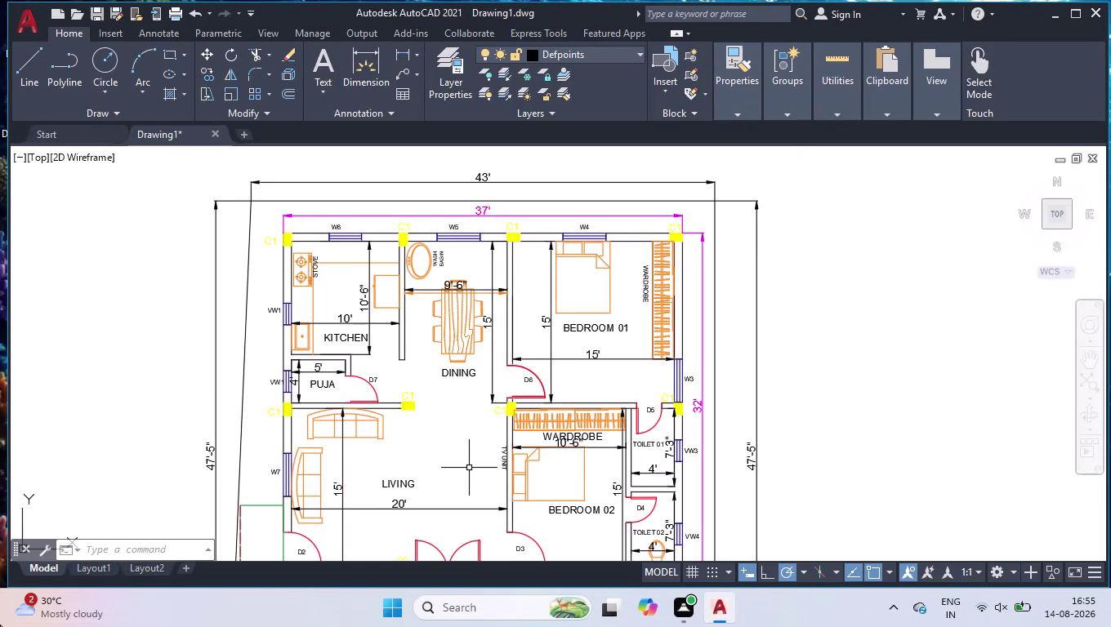
Rotate the BEDROOM 01 WARDROBE label 90° about its lower end so it reads bottom to top.
scroll(up, 3)
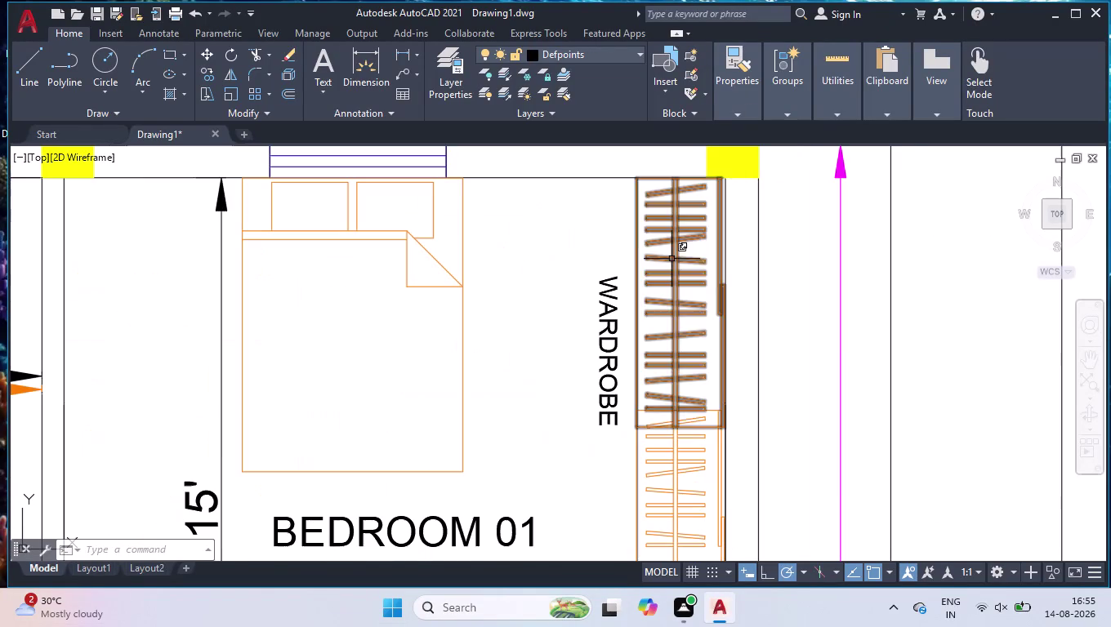
click(629, 255)
click(585, 323)
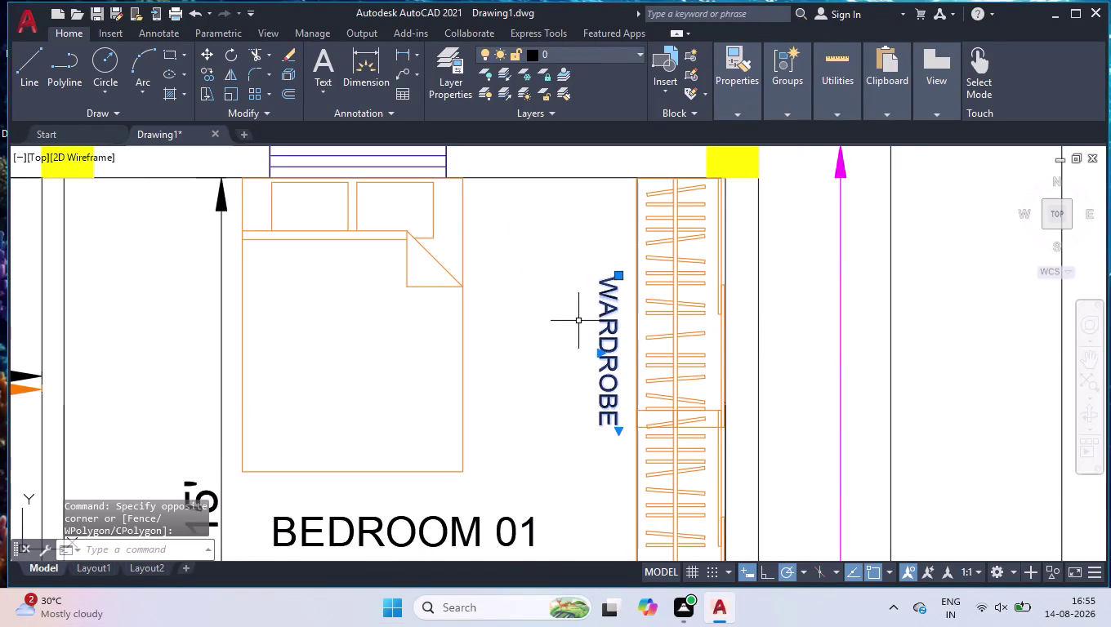
text(RO)
key(Return)
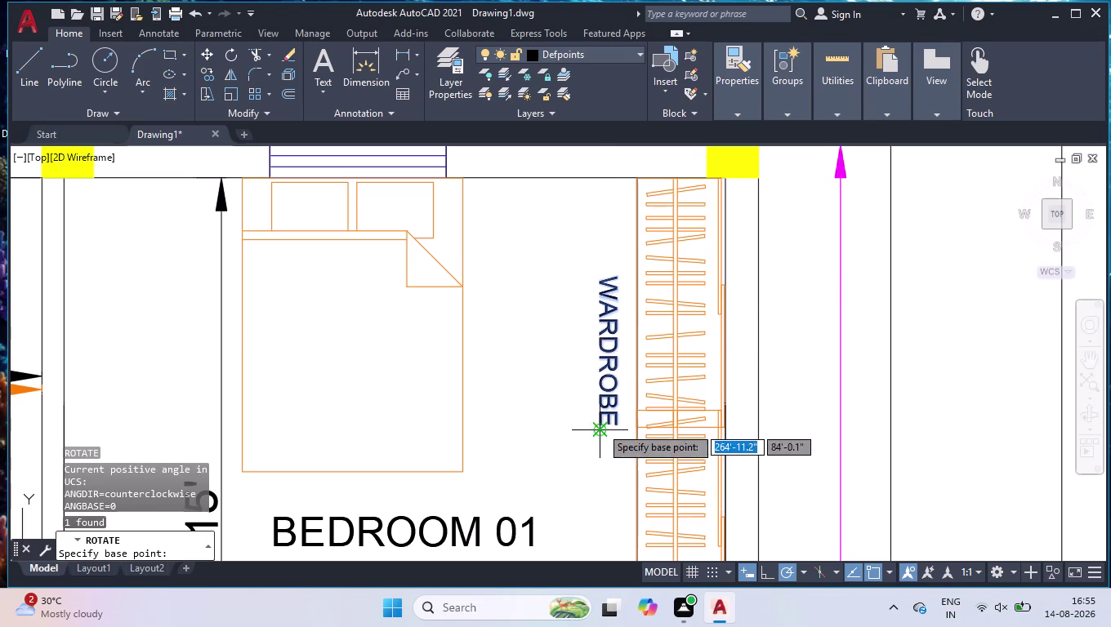
click(596, 428)
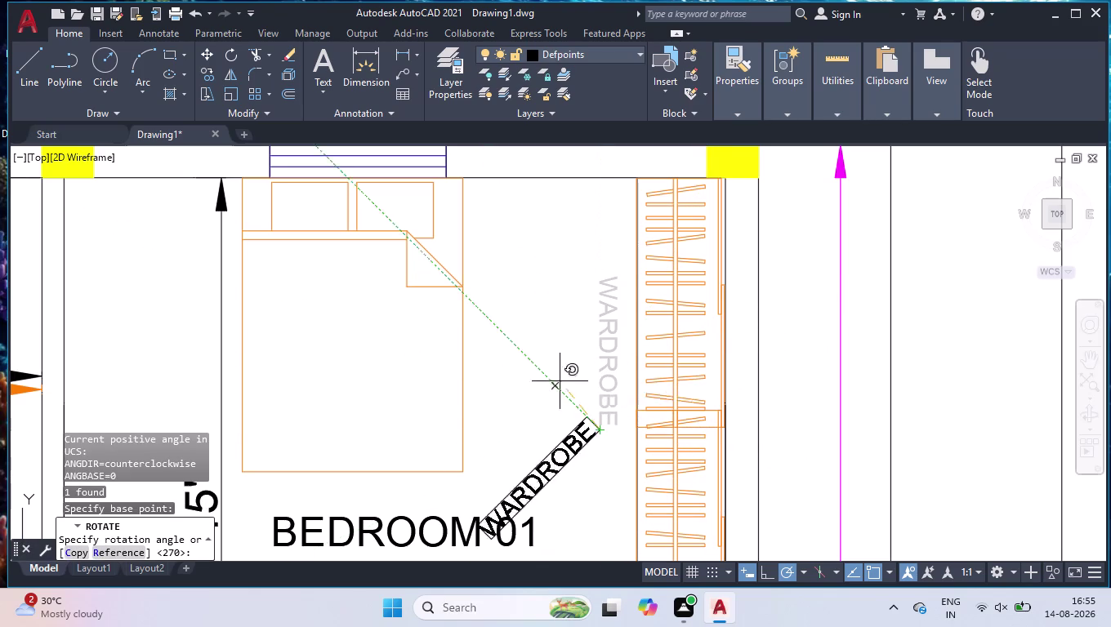
click(458, 425)
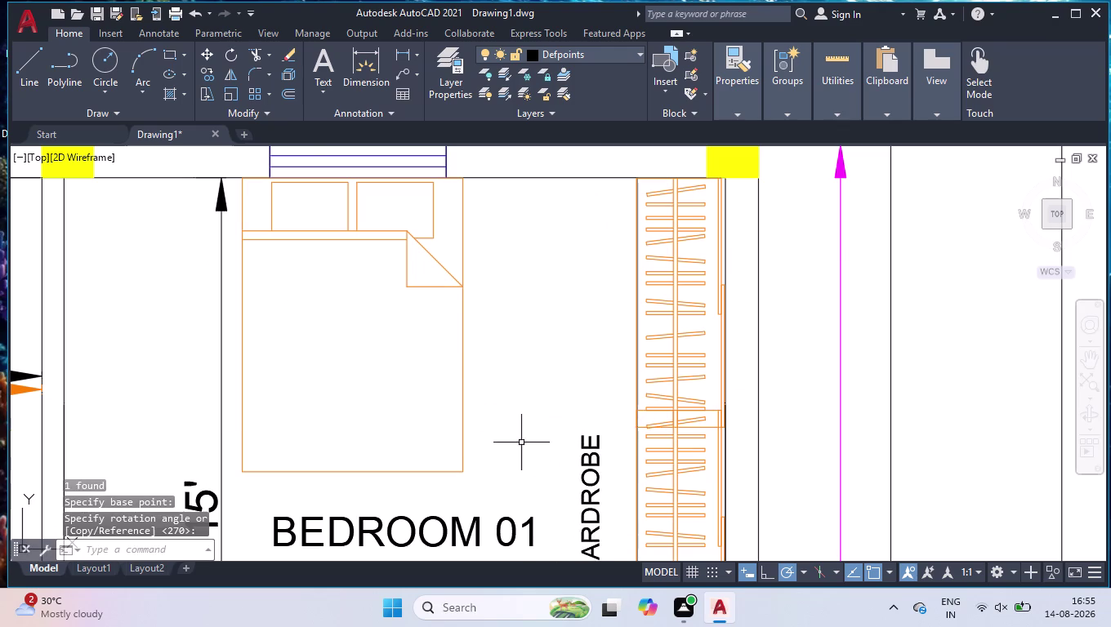
Move the vertical WARDROBE label up beside the BEDROOM 01 wardrobe.
click(593, 483)
scroll(down, 3)
scroll(up, 3)
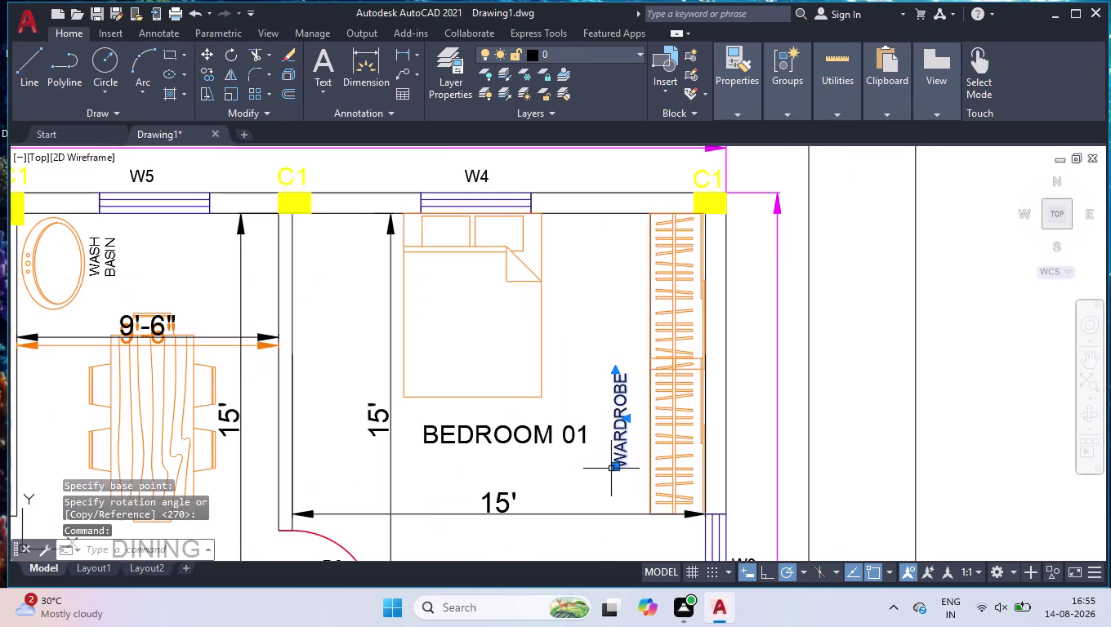
drag(614, 468, 615, 457)
scroll(down, 3)
scroll(up, 3)
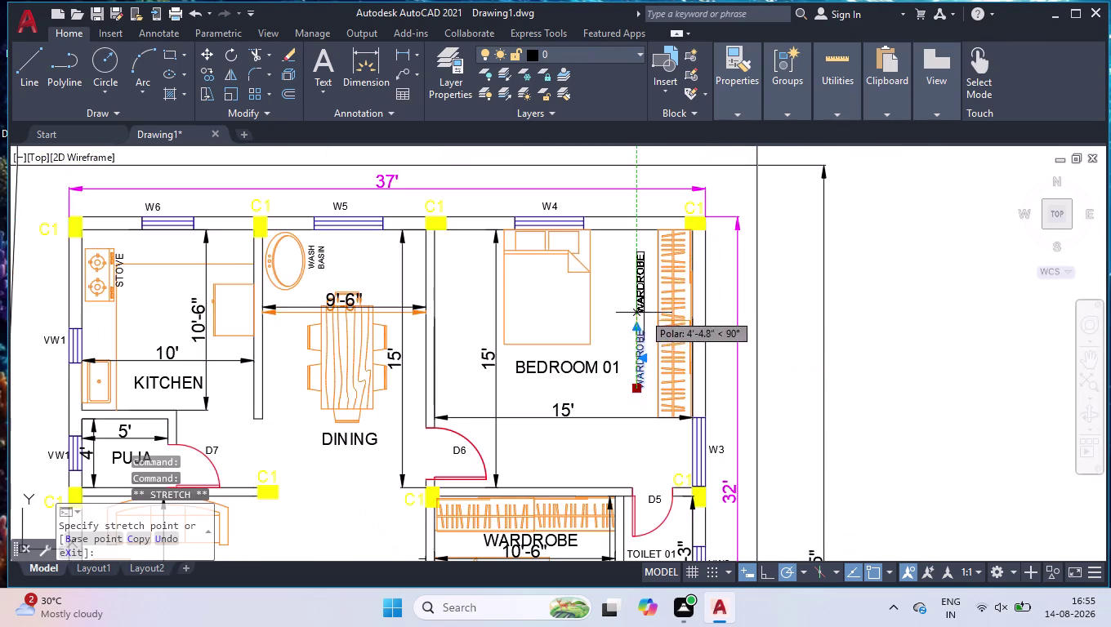
scroll(up, 3)
click(648, 341)
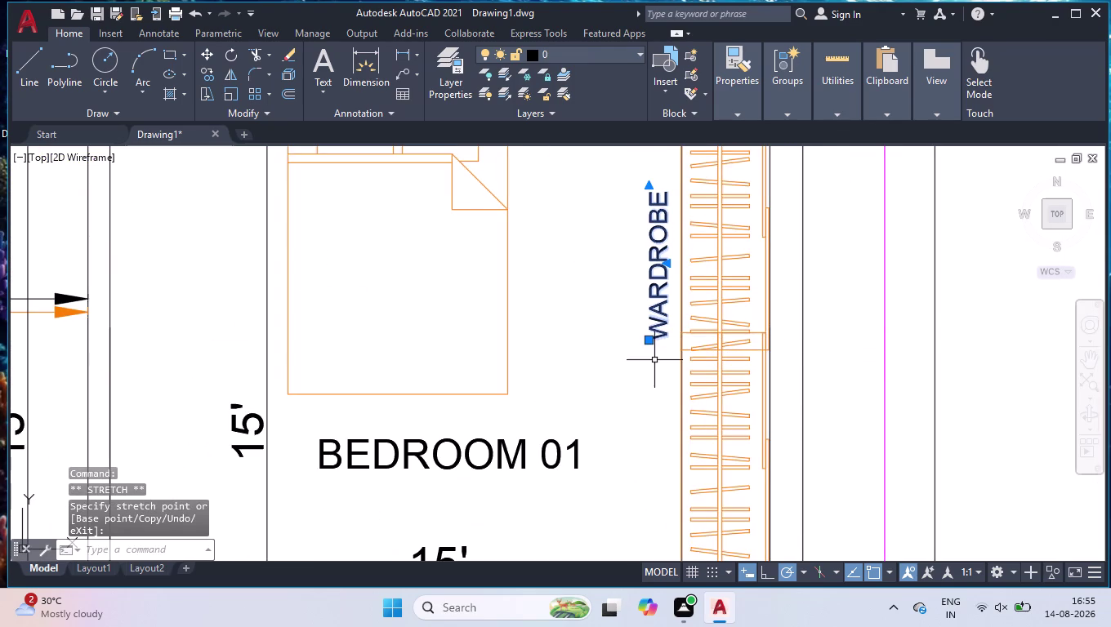
click(694, 213)
click(635, 254)
scroll(down, 3)
scroll(down, 3)
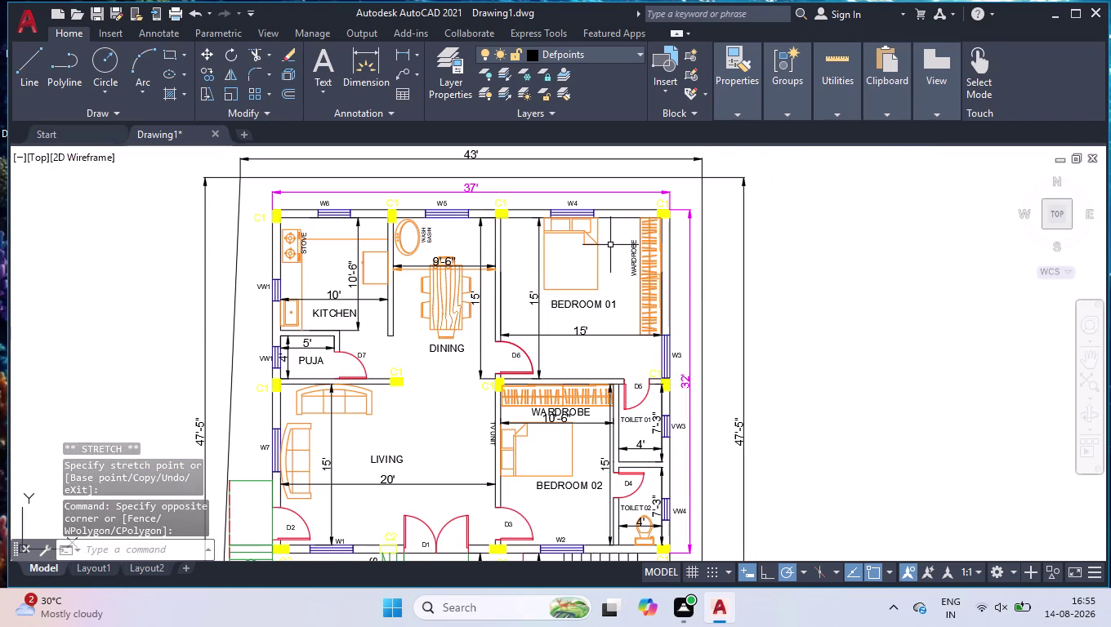
Raise the BEDROOM 02 WARDROBE label into the wardrobe space, just above the 10'-6" dimension.
scroll(down, 3)
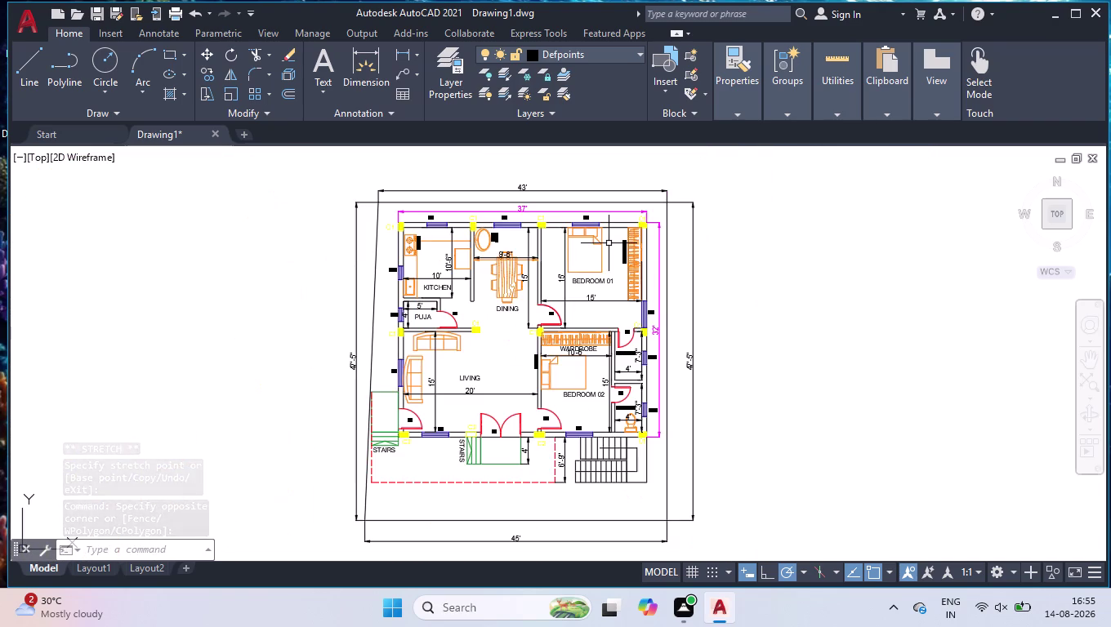
scroll(up, 3)
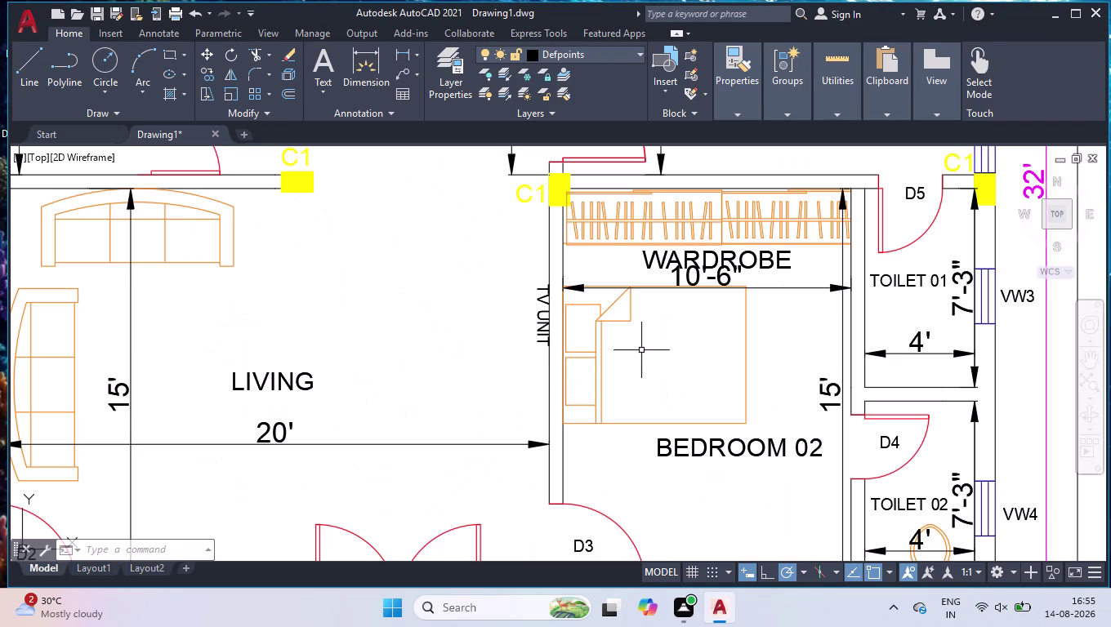
scroll(up, 3)
scroll(up, 3)
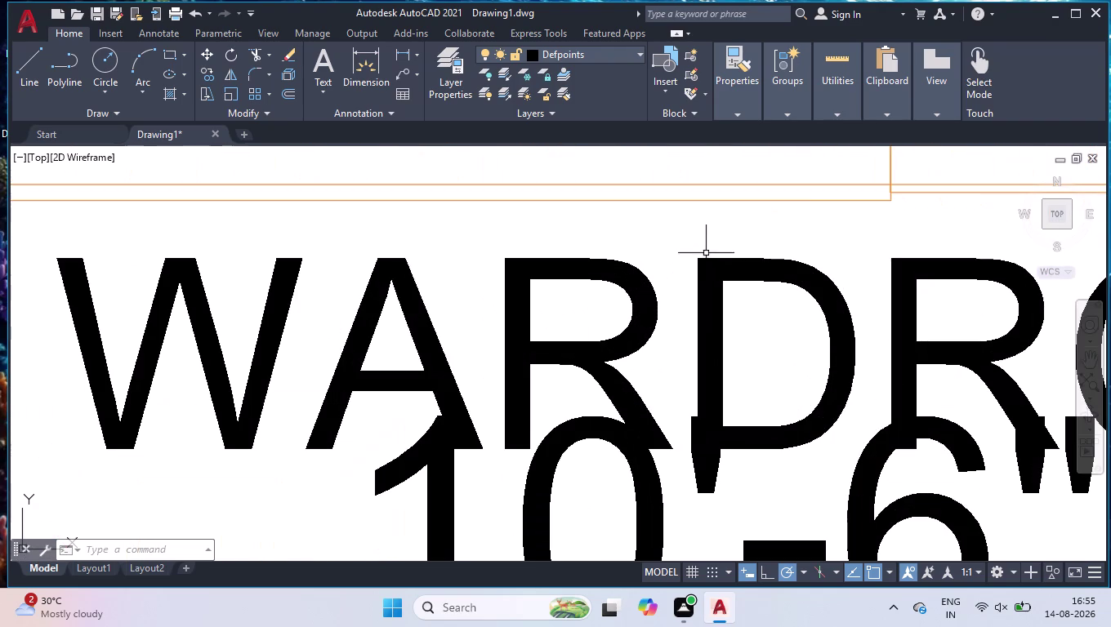
click(715, 254)
click(703, 273)
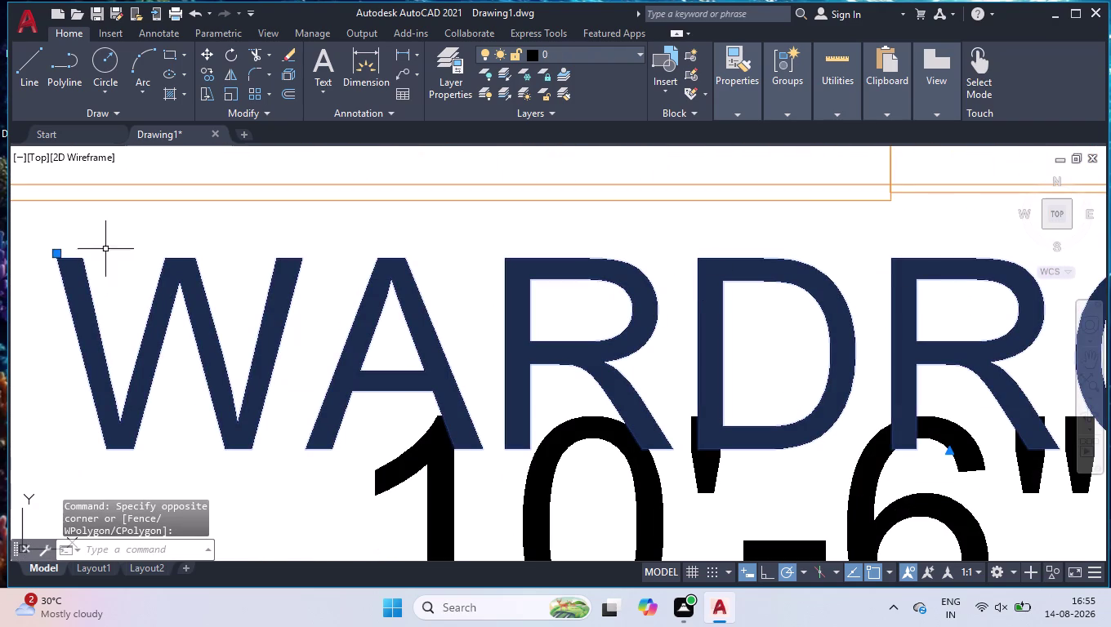
click(59, 256)
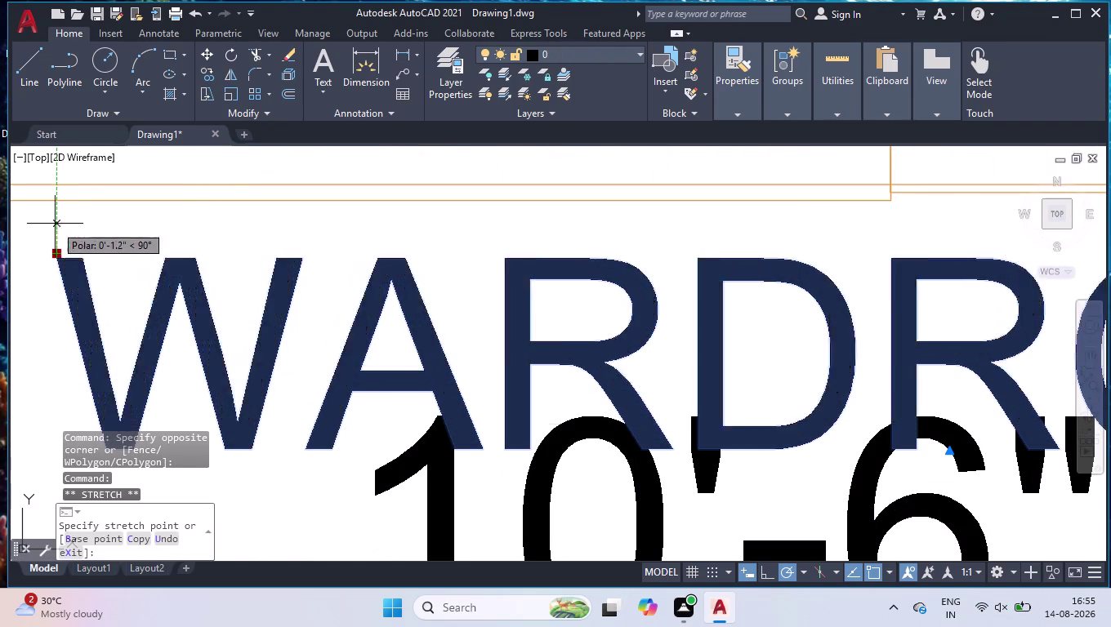
click(54, 221)
scroll(down, 3)
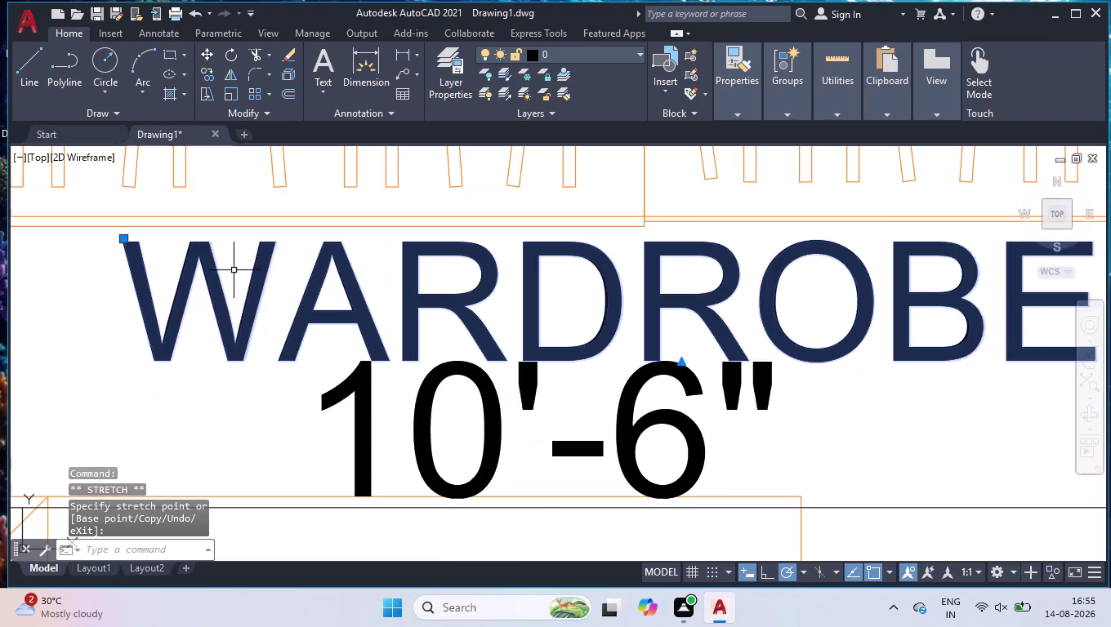
scroll(up, 3)
scroll(down, 3)
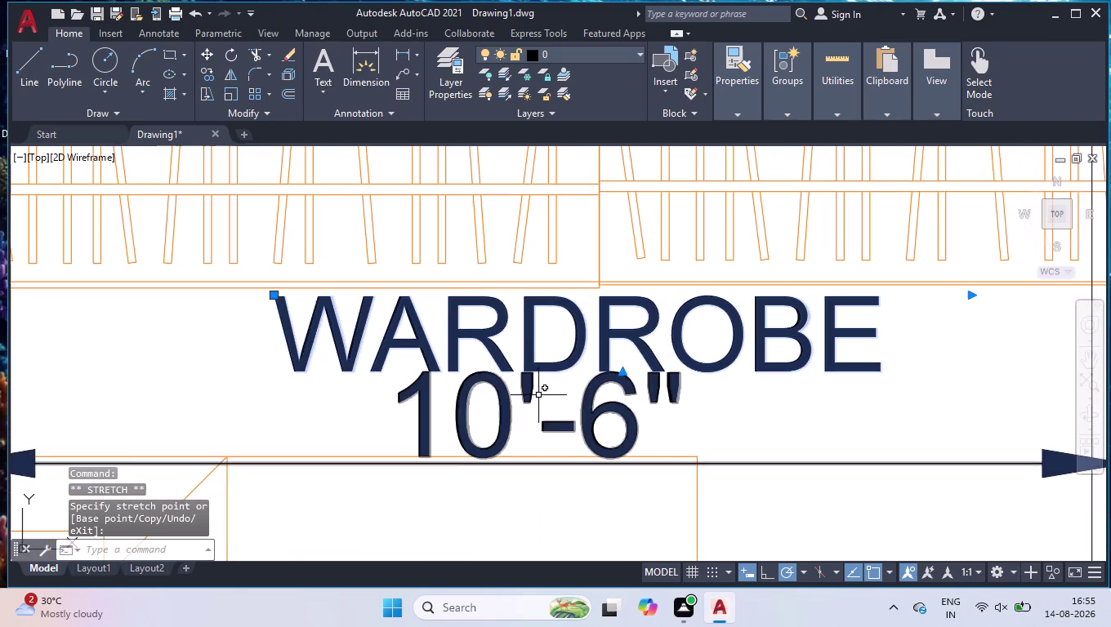
scroll(down, 3)
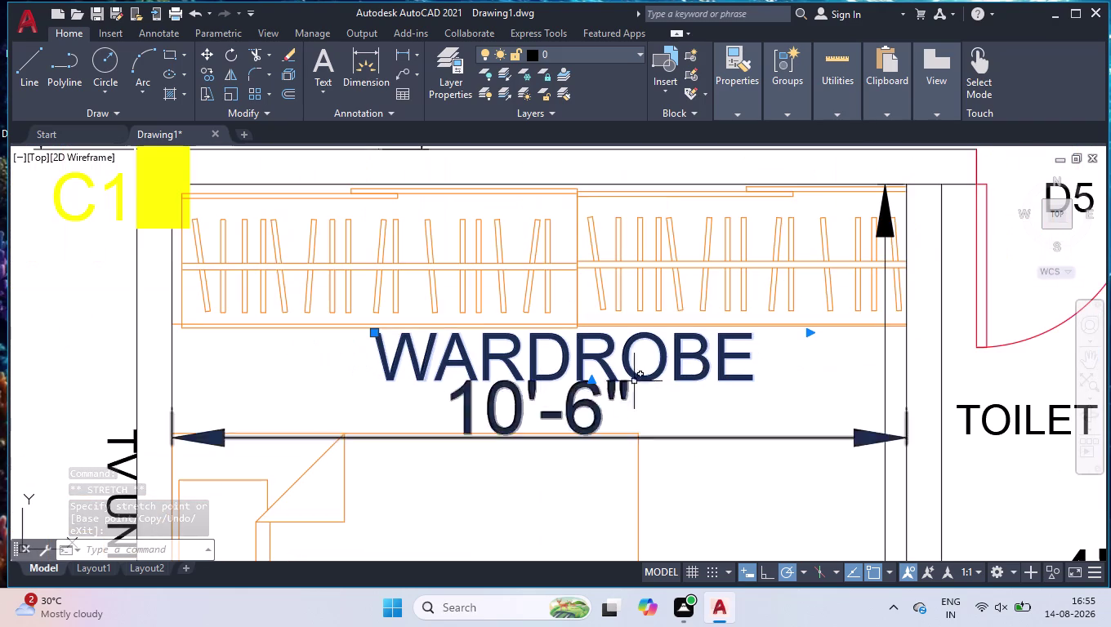
Select the 10'-6" wardrobe dimension and set its text back on the dimension line.
click(698, 386)
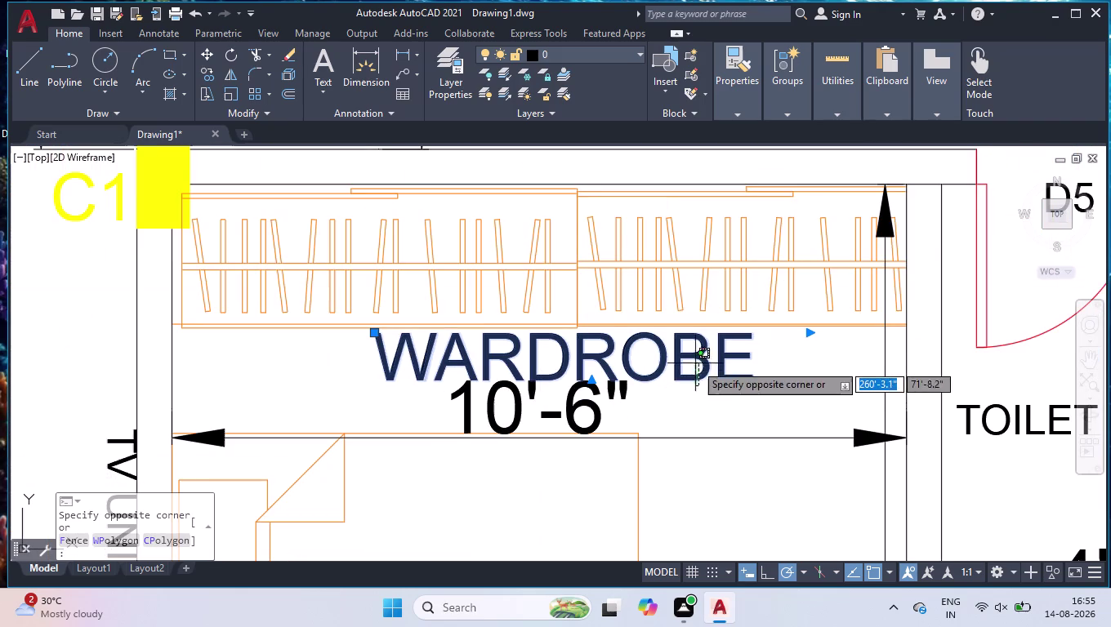
click(604, 351)
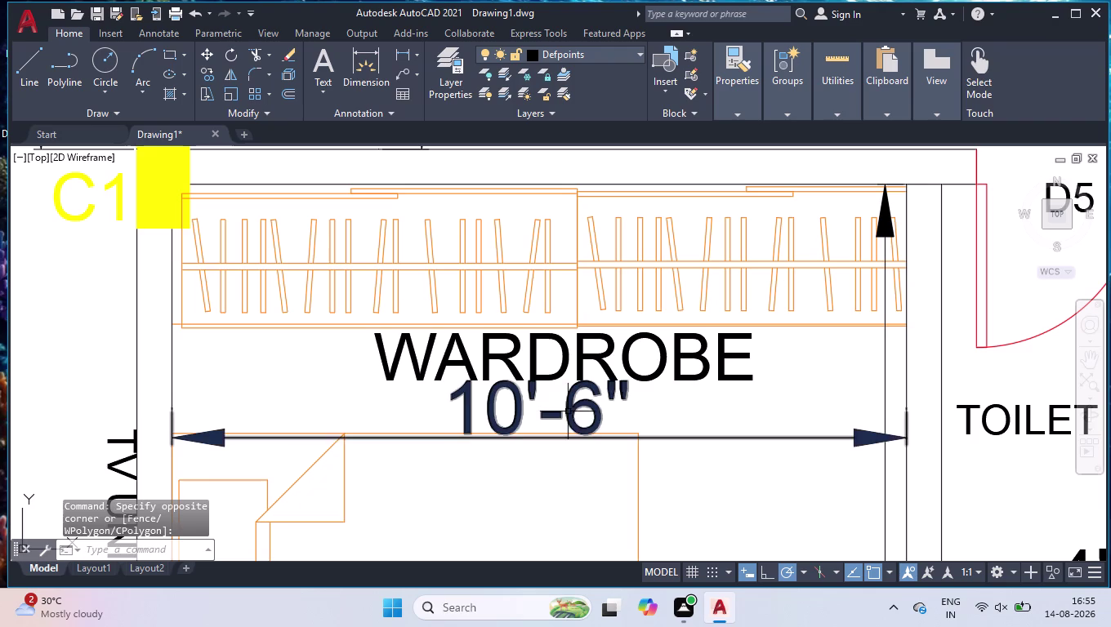
click(568, 412)
click(543, 404)
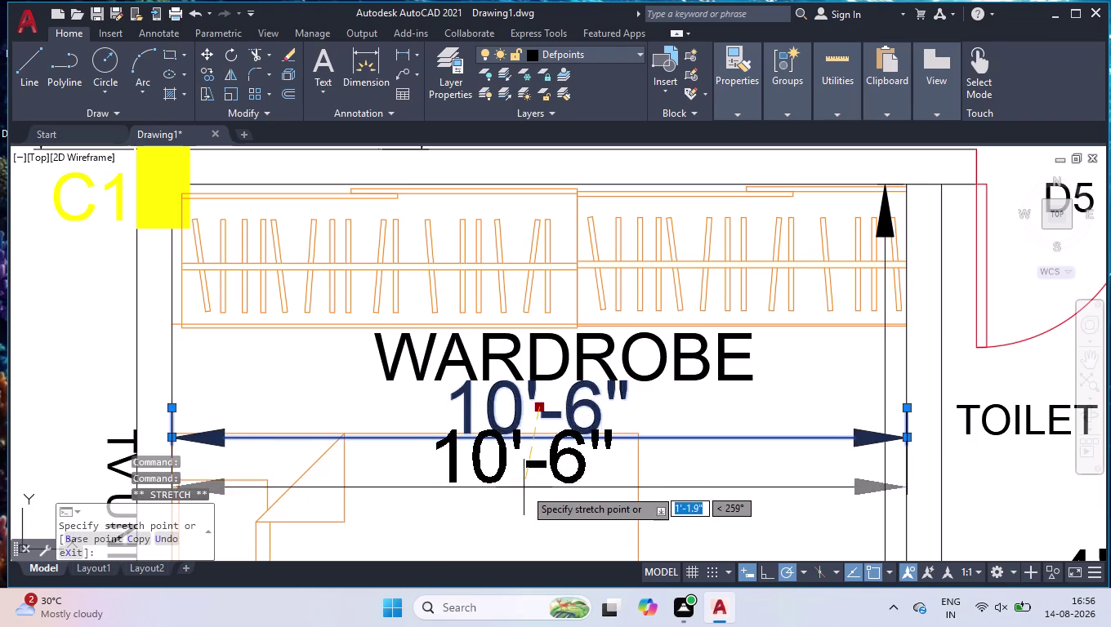
click(525, 489)
scroll(down, 3)
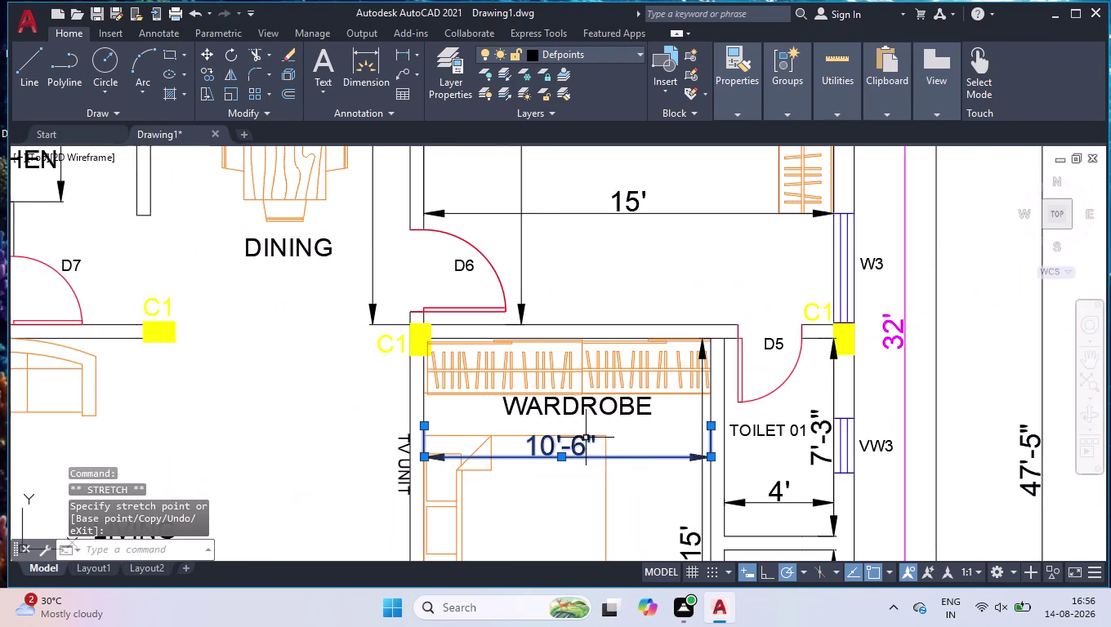
scroll(down, 3)
scroll(up, 3)
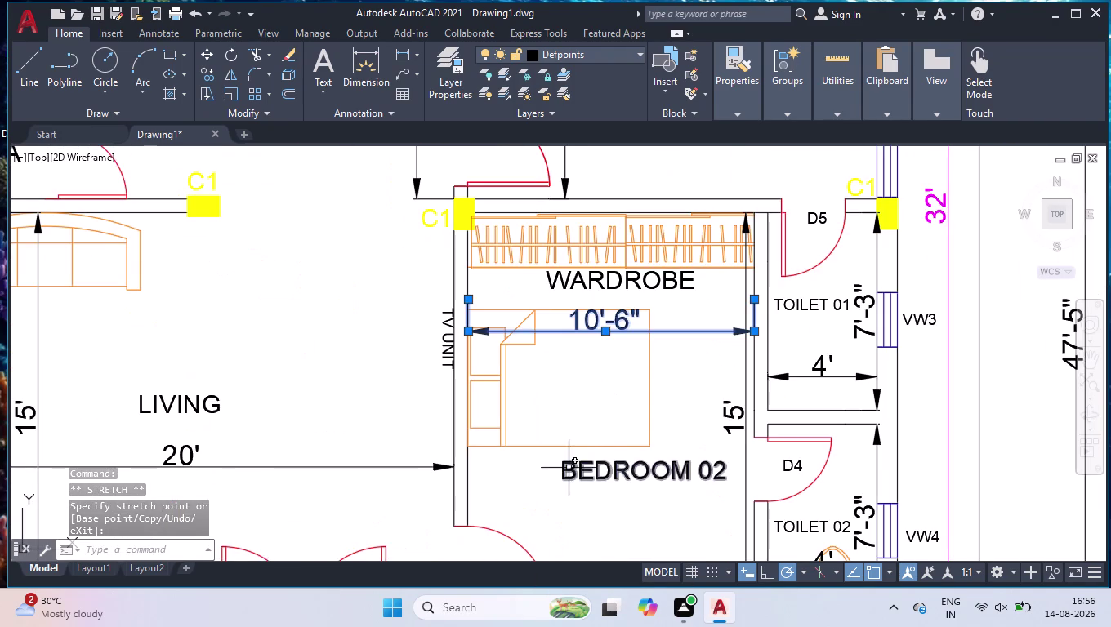
Move the BEDROOM 02 label lower in the room.
click(598, 468)
click(565, 458)
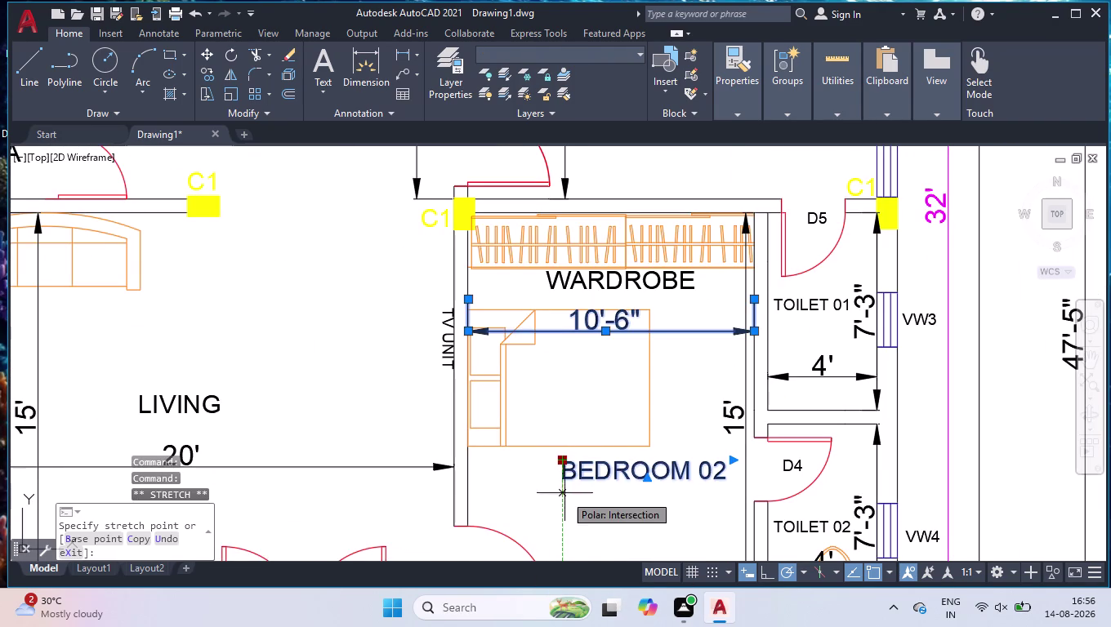
click(561, 505)
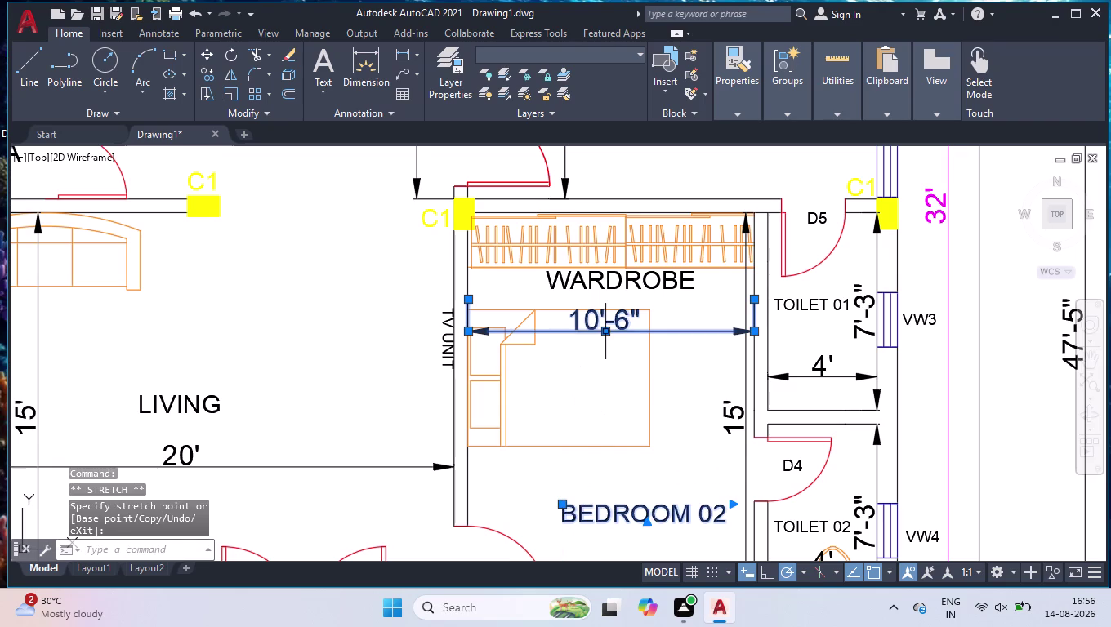
Shift the 10'-6" text to the left end of its dimension line, clear of WARDROBE.
click(607, 333)
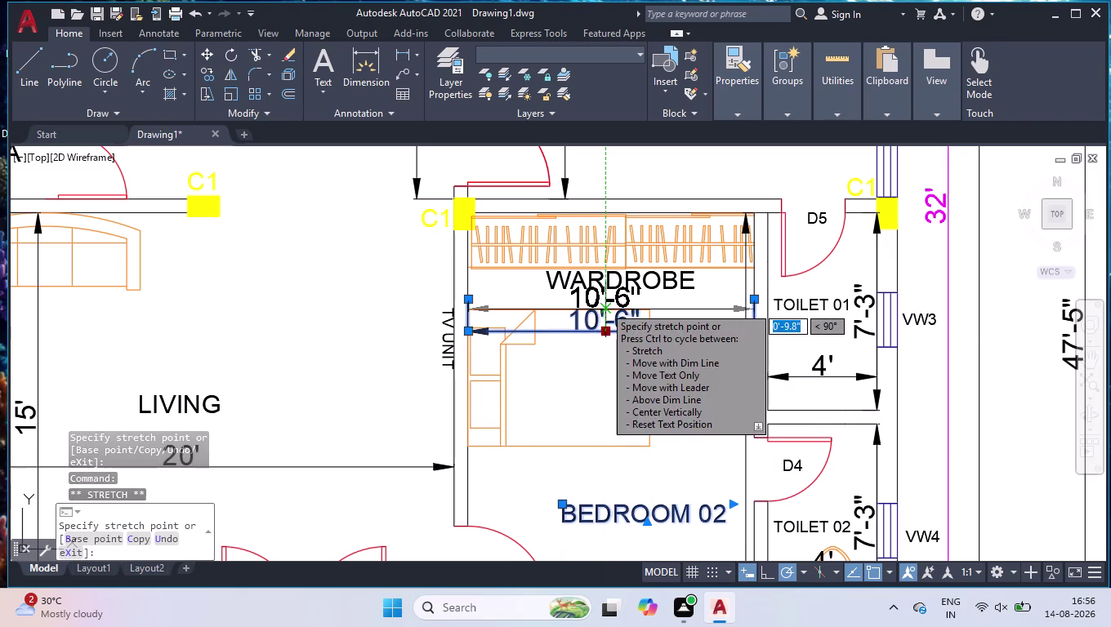
scroll(up, 3)
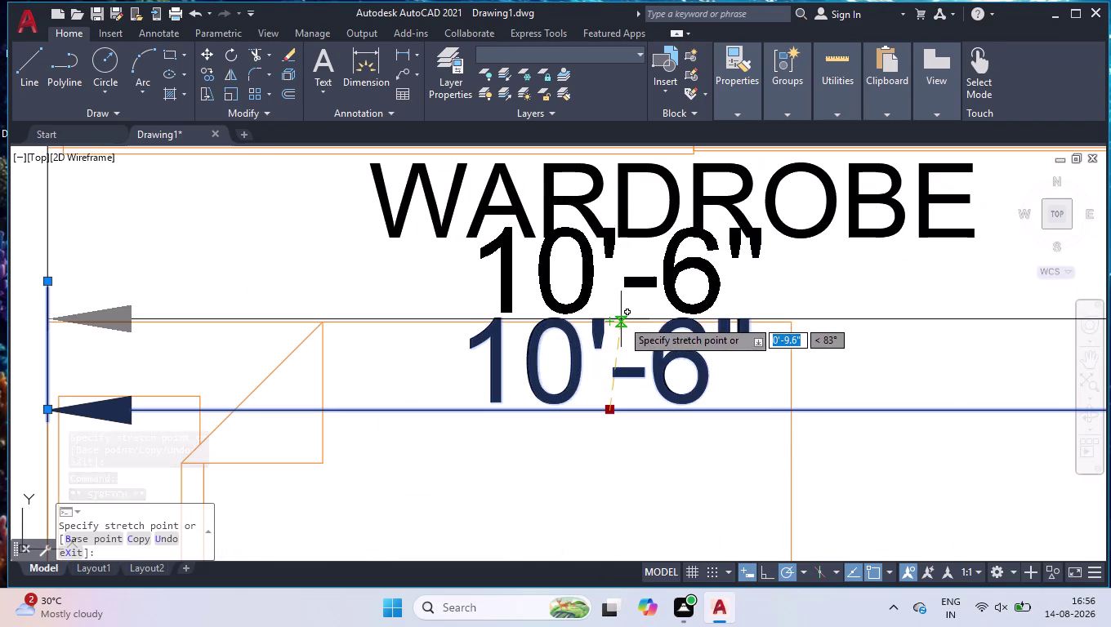
scroll(down, 3)
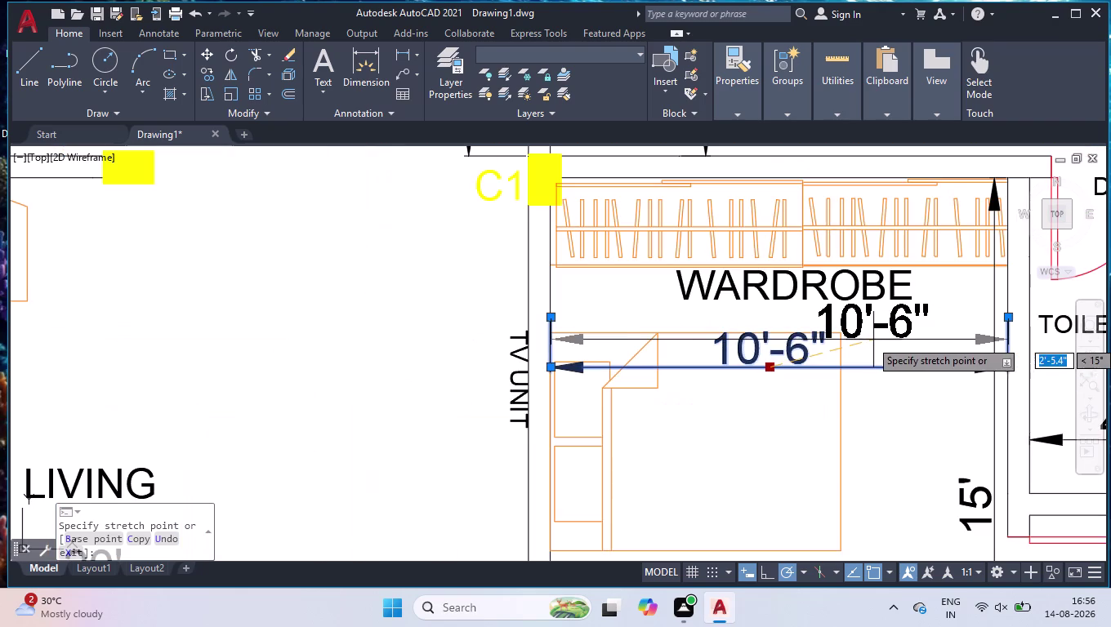
click(619, 325)
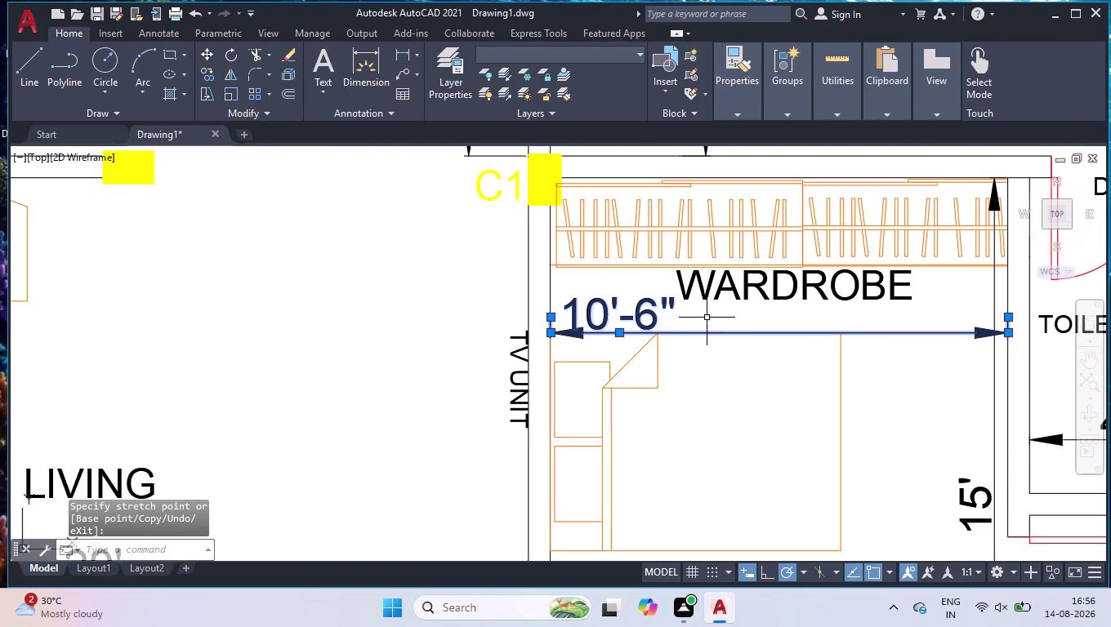
click(744, 294)
click(761, 315)
click(705, 356)
scroll(down, 3)
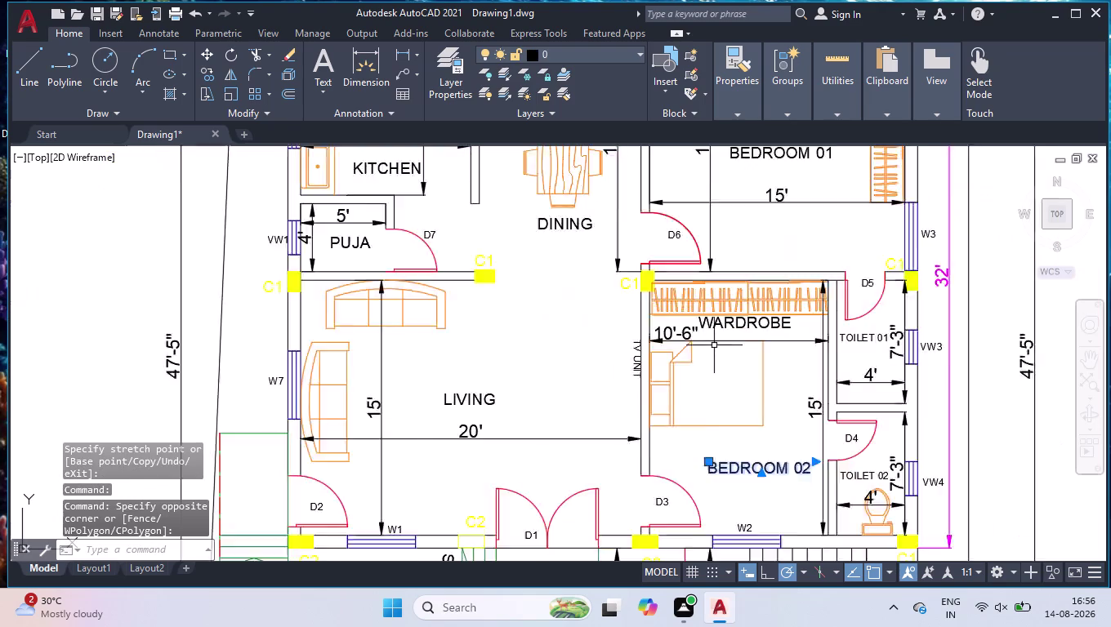
scroll(down, 3)
click(774, 398)
click(727, 438)
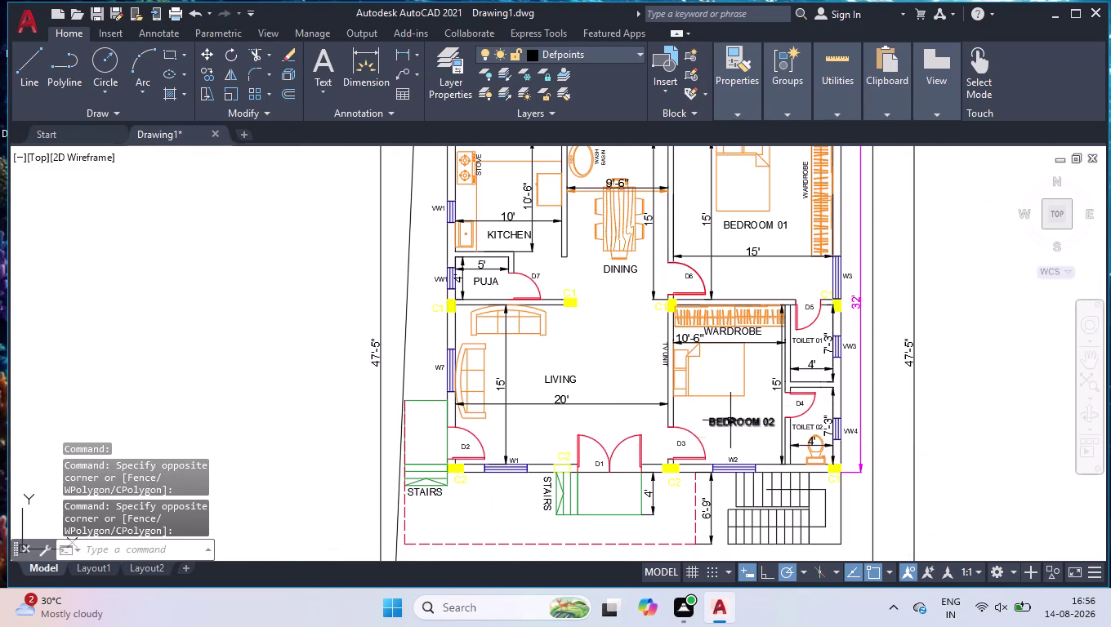
scroll(down, 3)
scroll(up, 3)
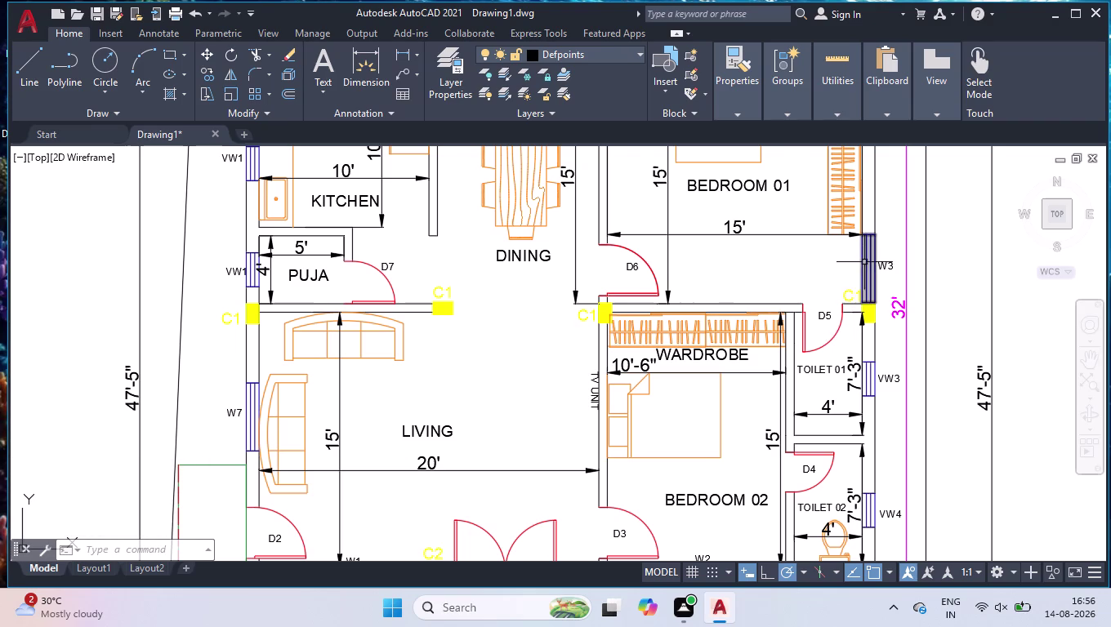
scroll(down, 3)
scroll(down, 3)
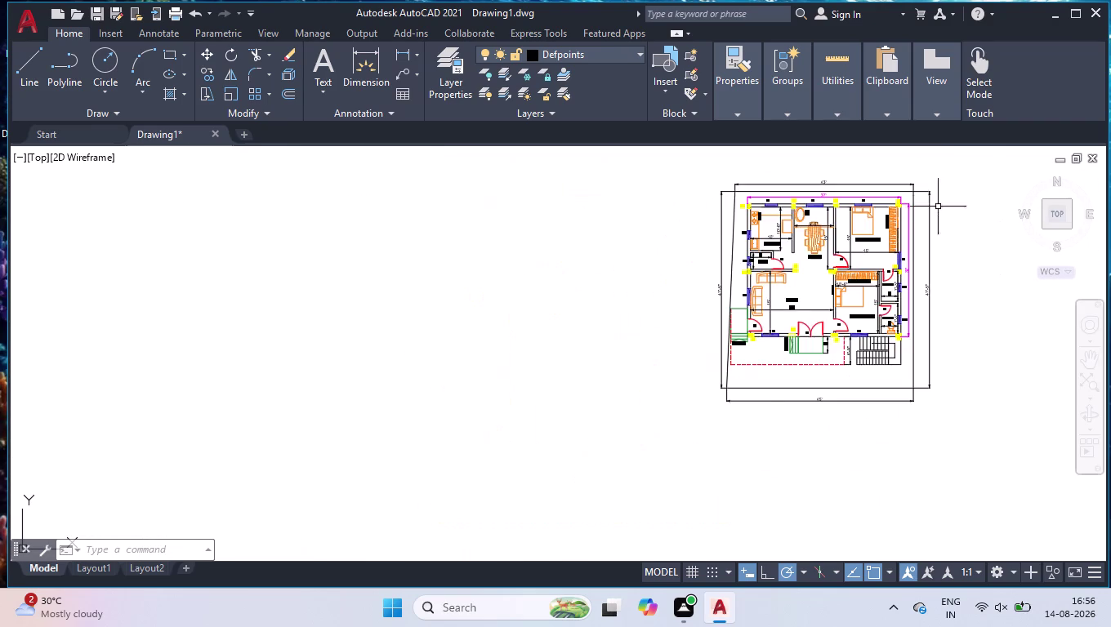
scroll(up, 3)
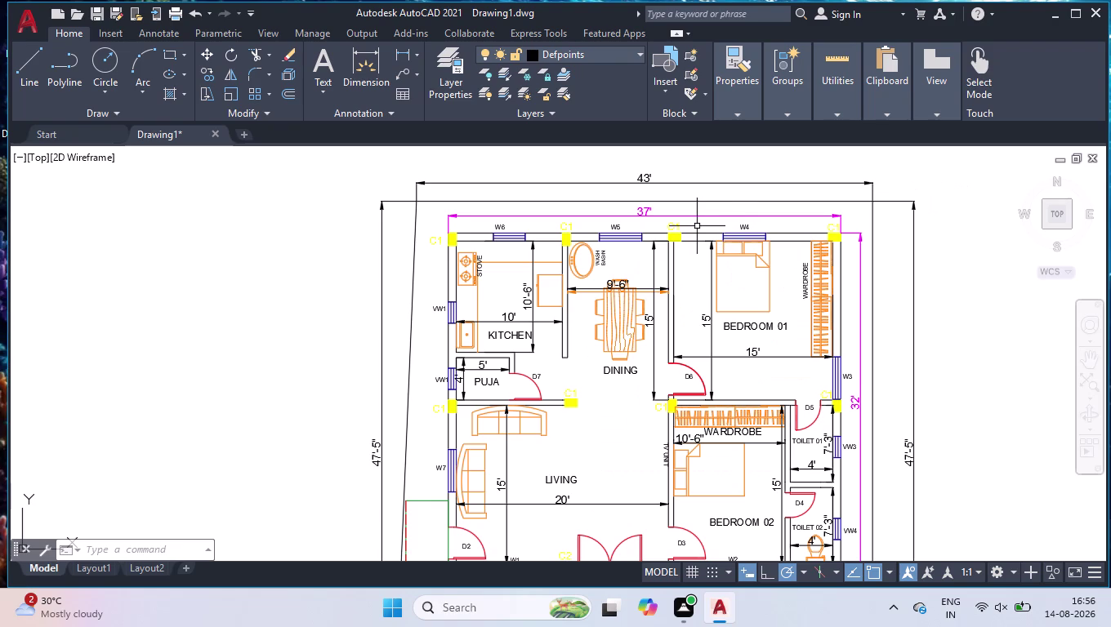